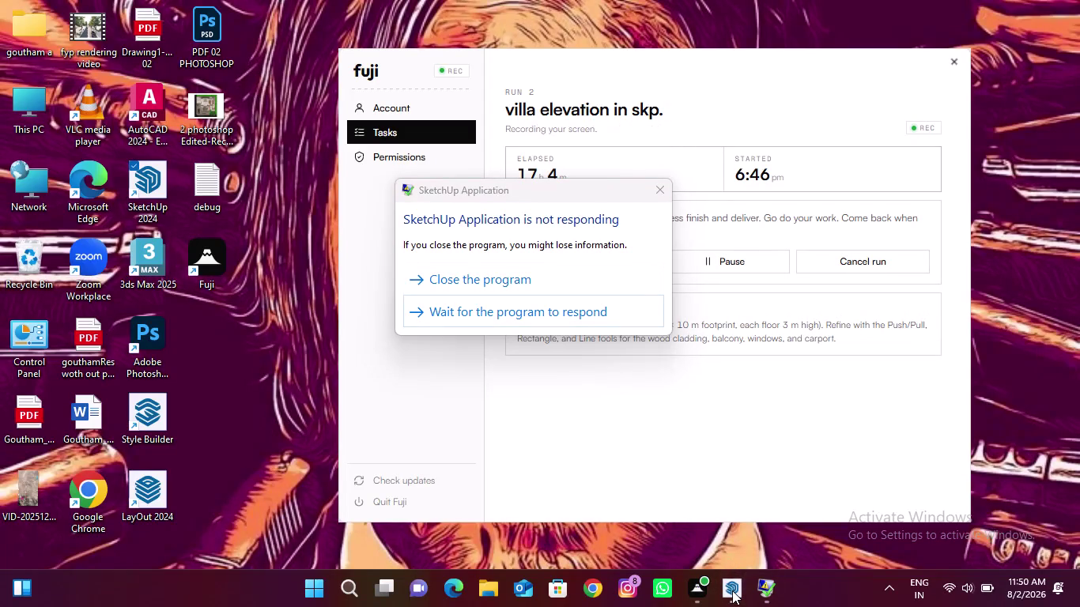
Restore the frozen SketchUp villa model window from the taskbar to show the End Process prompt.
click(733, 591)
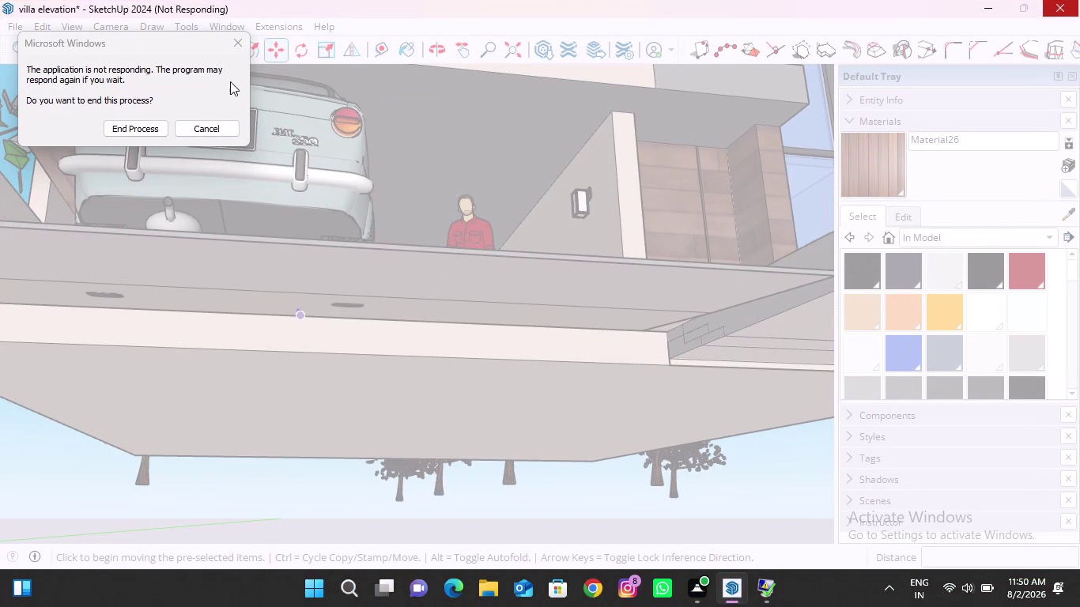